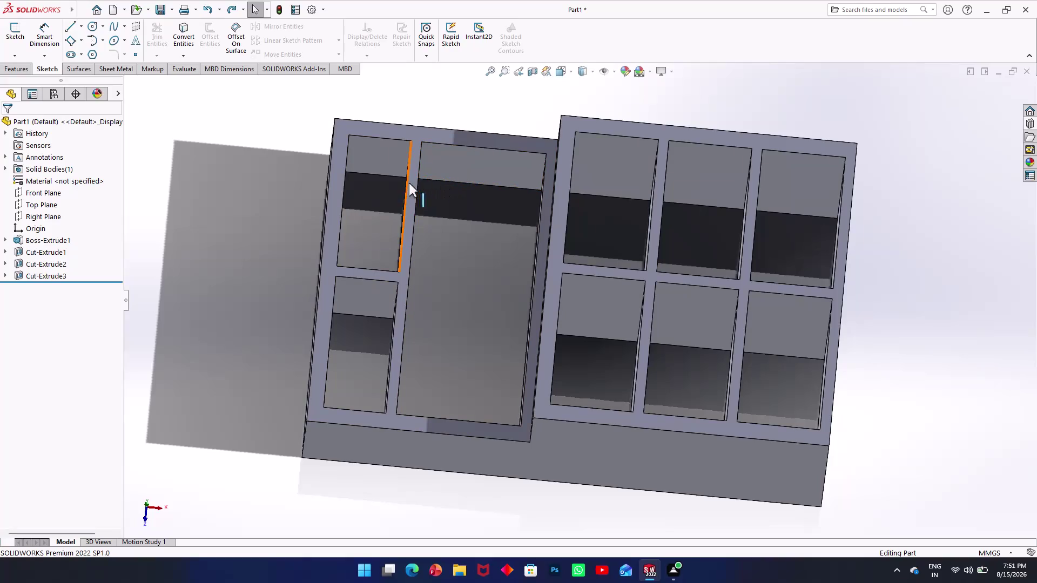
Select the top face of the lower left block holding the three pockets.
click(474, 137)
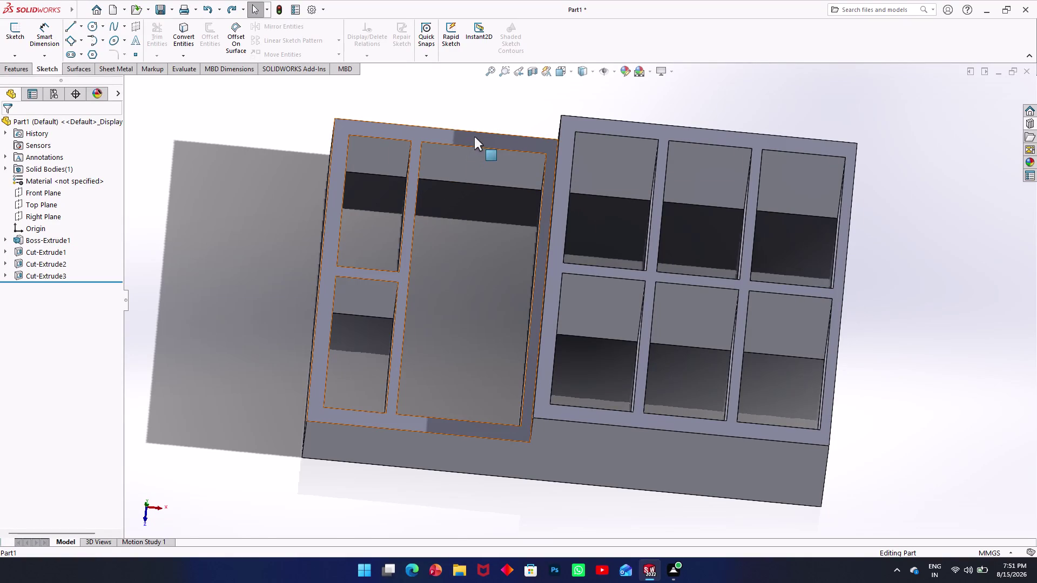